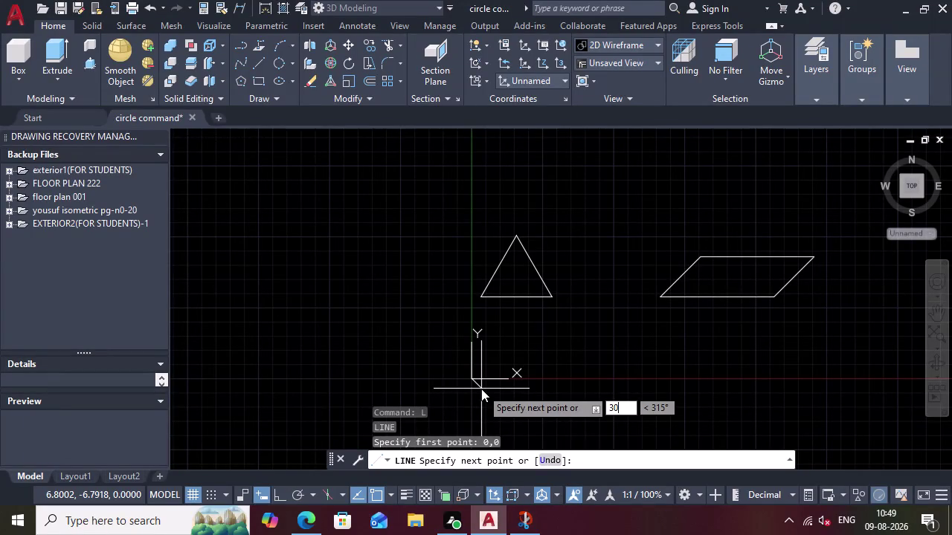
End the 30-unit base line at 0° from 0,0, then cancel the unfinished next segment.
key(Tab)
key(0)
key(Return)
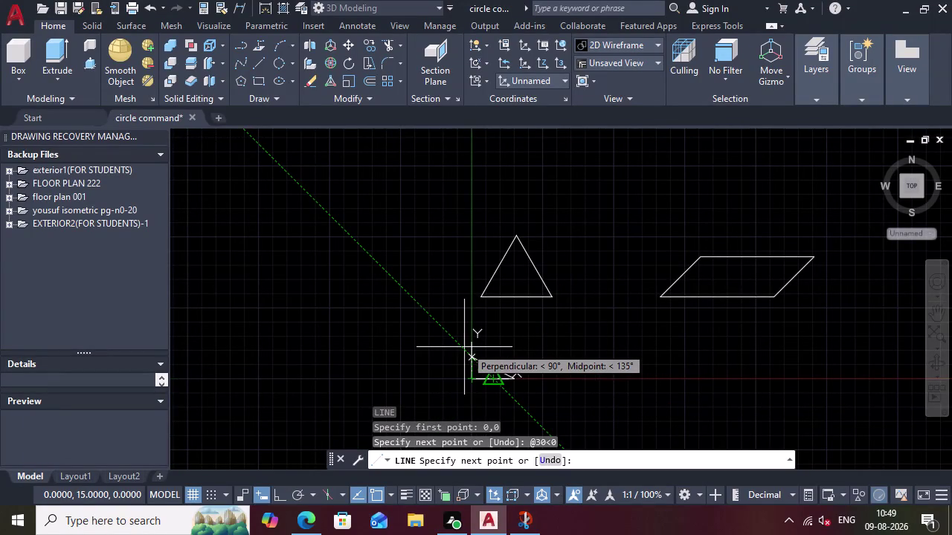
text(20)
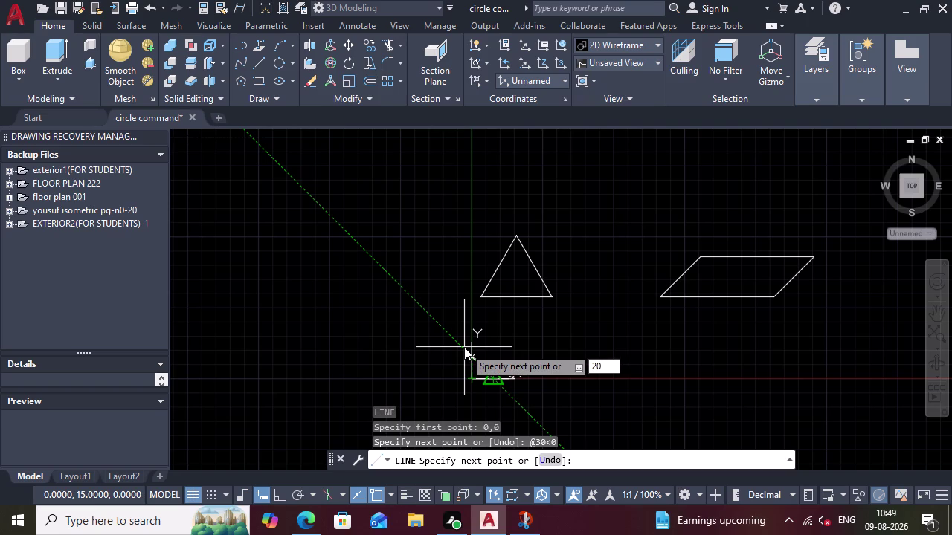
key(Tab)
text(30)
key(BackSpace)
key(BackSpace)
key(Escape)
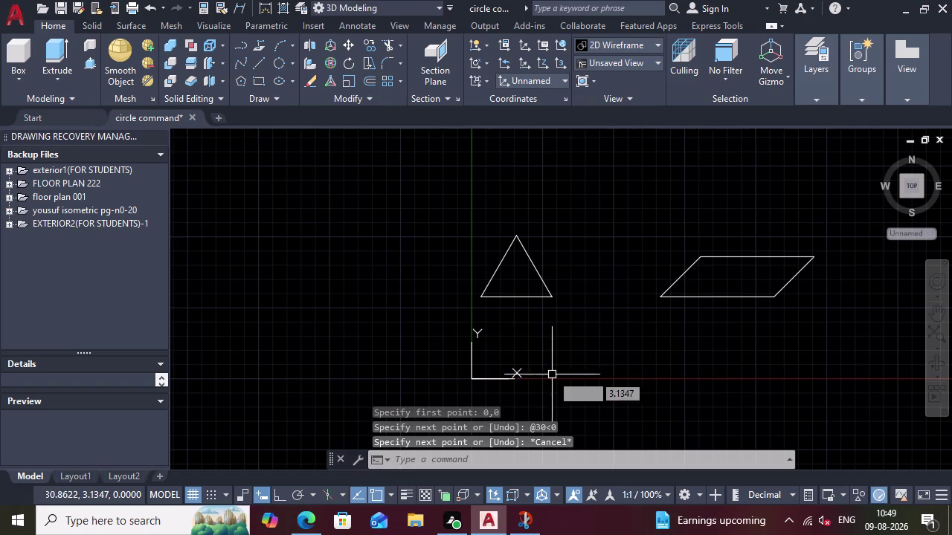
Zoom in and draw a 20-unit line at 45° from the base's right endpoint.
scroll(up, 3)
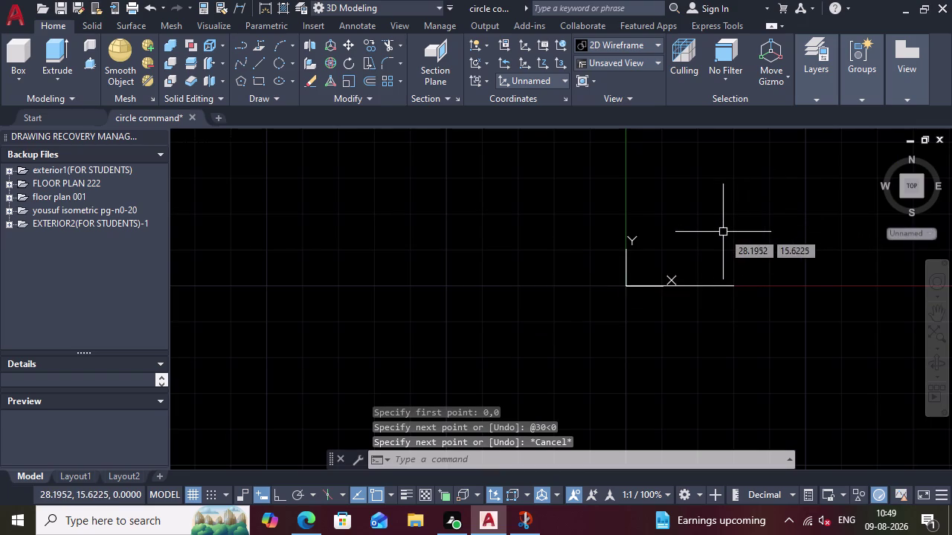
key(l)
key(Return)
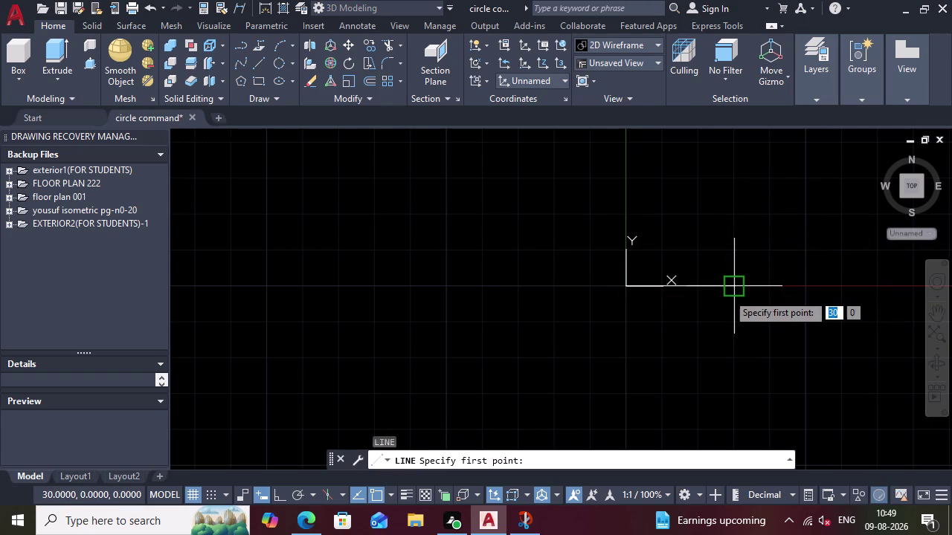
click(727, 289)
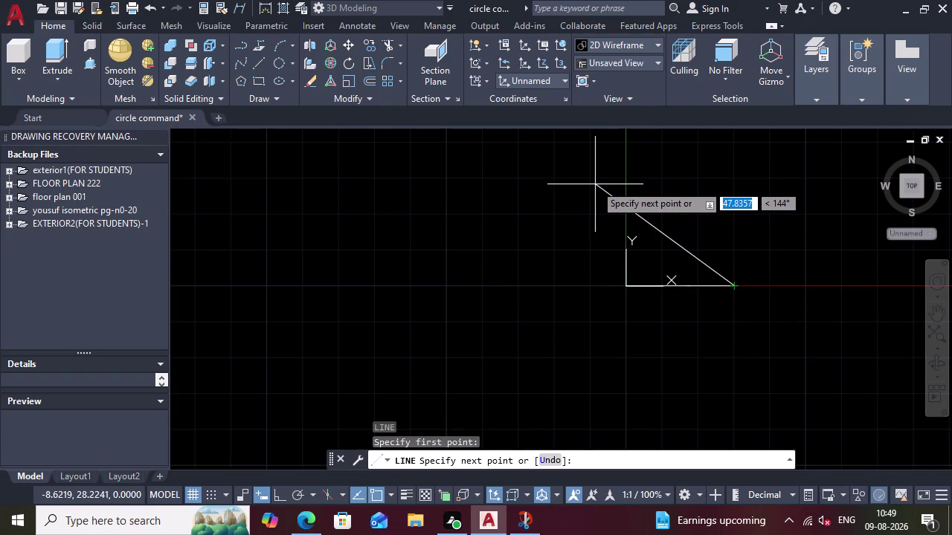
text(20)
key(Tab)
text(4)
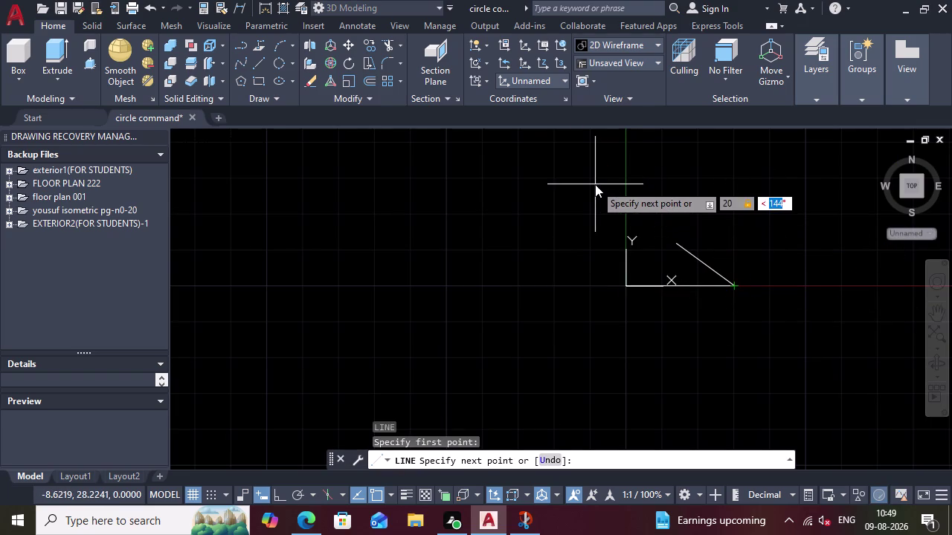
text(5)
key(Return)
key(Escape)
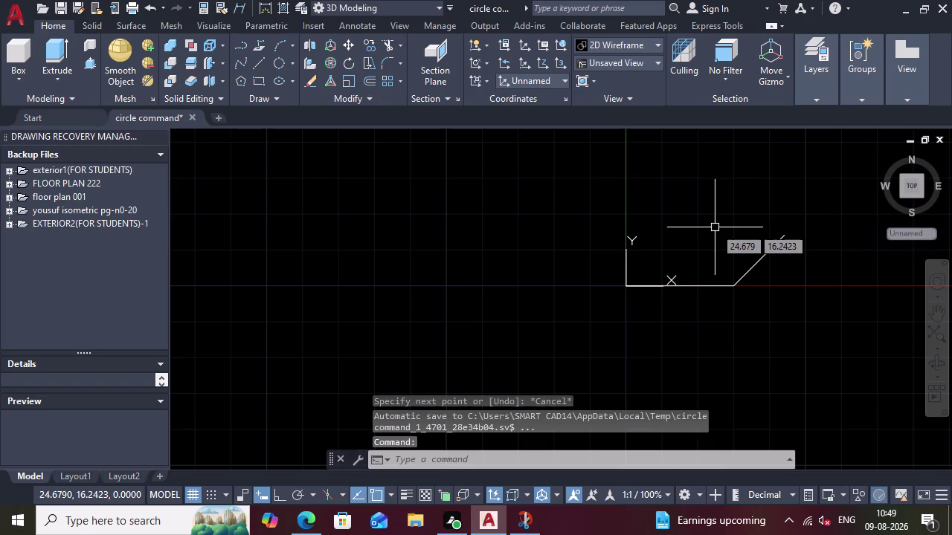
scroll(down, 3)
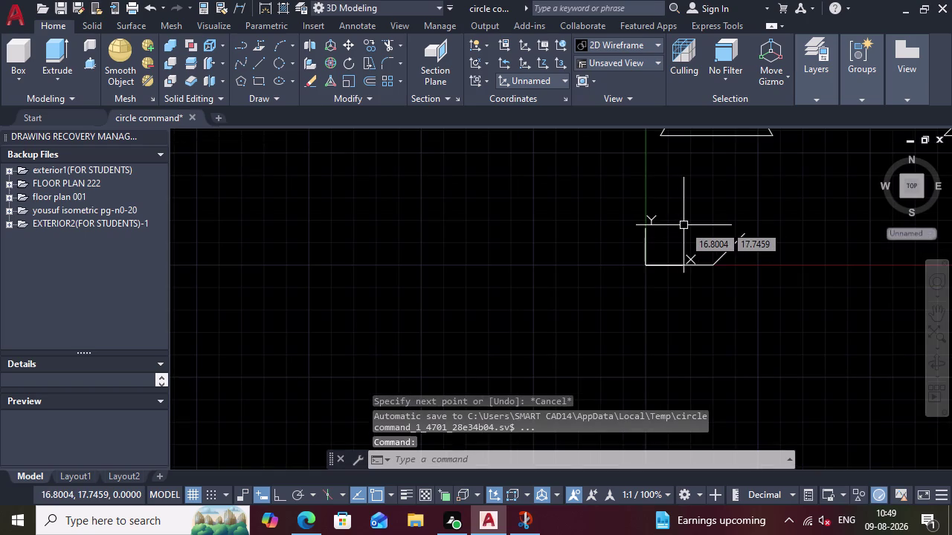
Undo the zoom and the 45° line, then restart LINE with L.
key(ctrl+z)
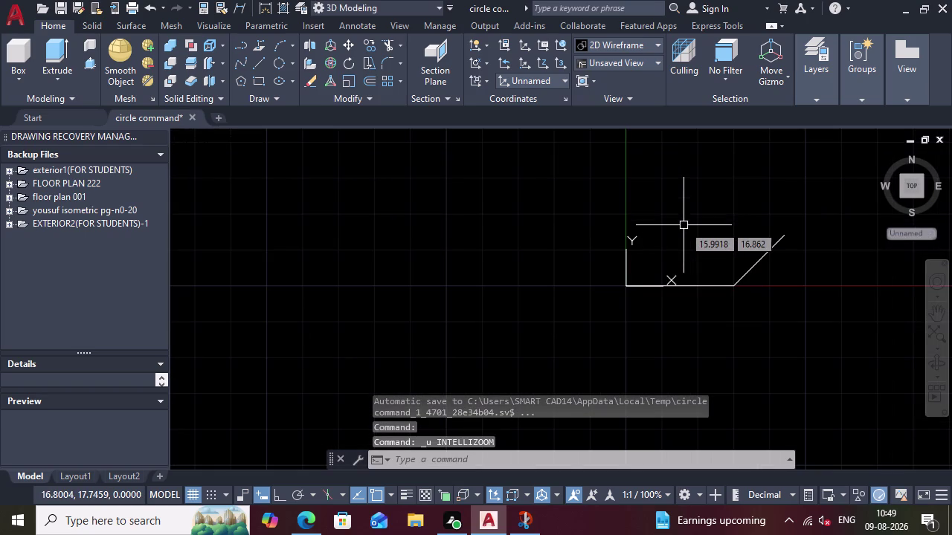
key(ctrl+z)
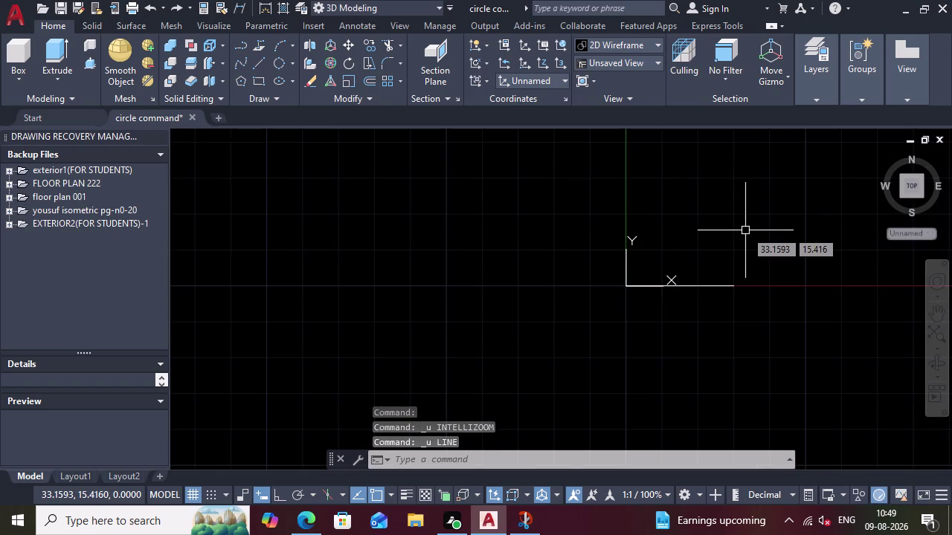
key(l)
key(Return)
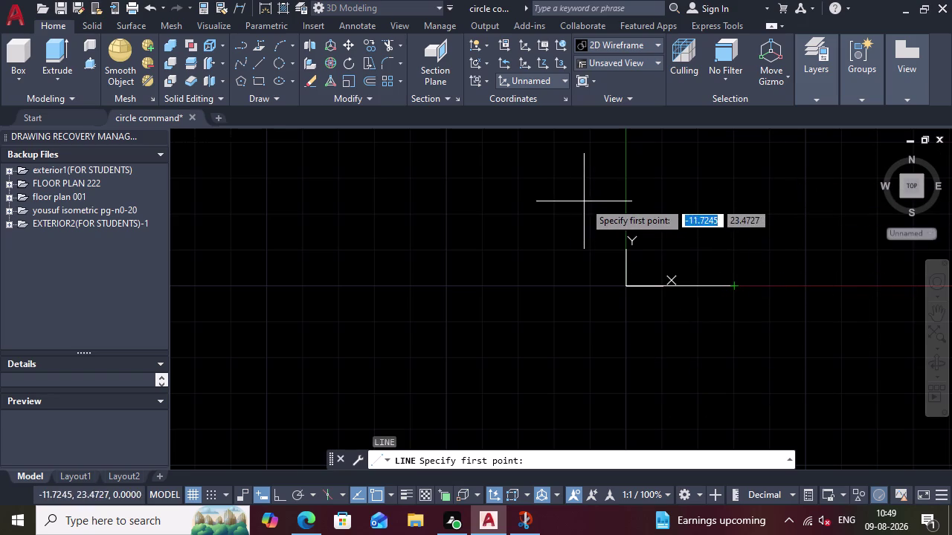
From the base's right endpoint, place a 20-unit side at 150°.
click(728, 279)
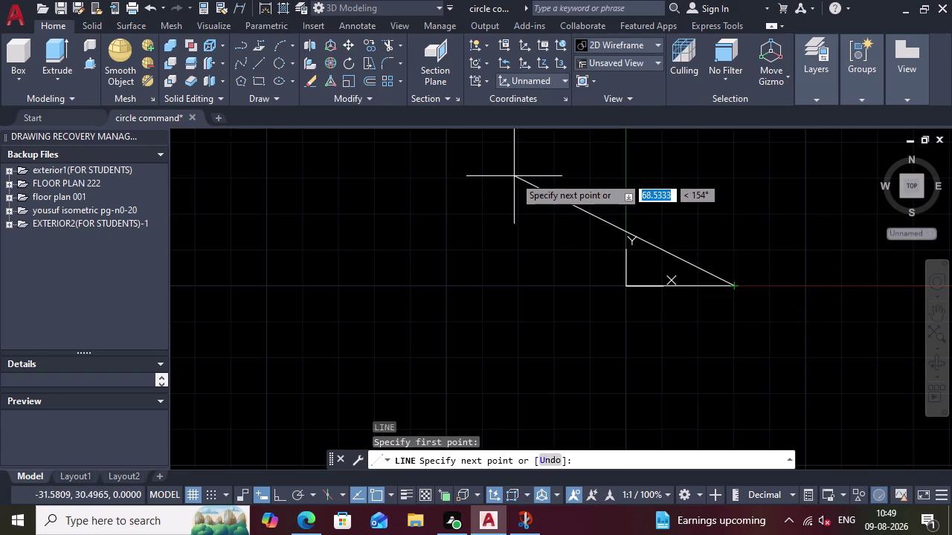
text(20)
key(Tab)
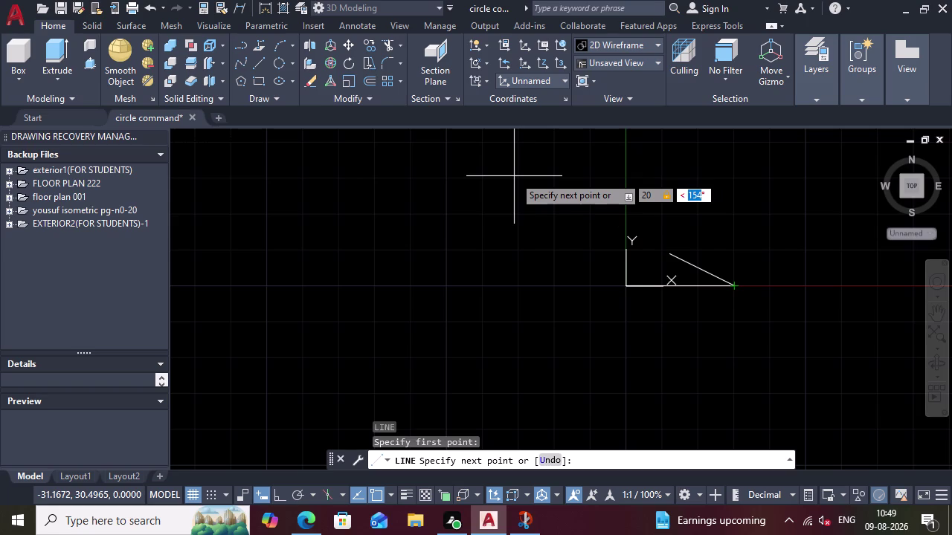
text(1)
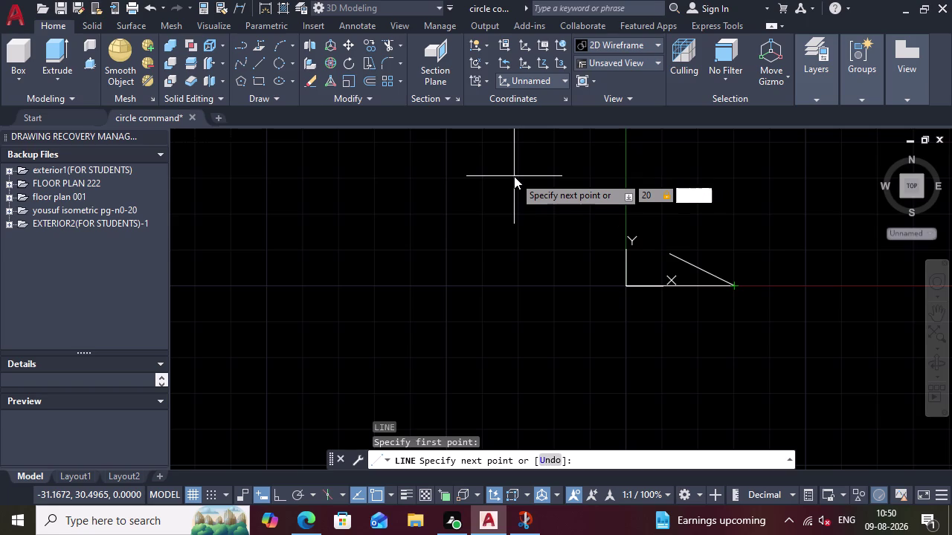
text(50)
key(Return)
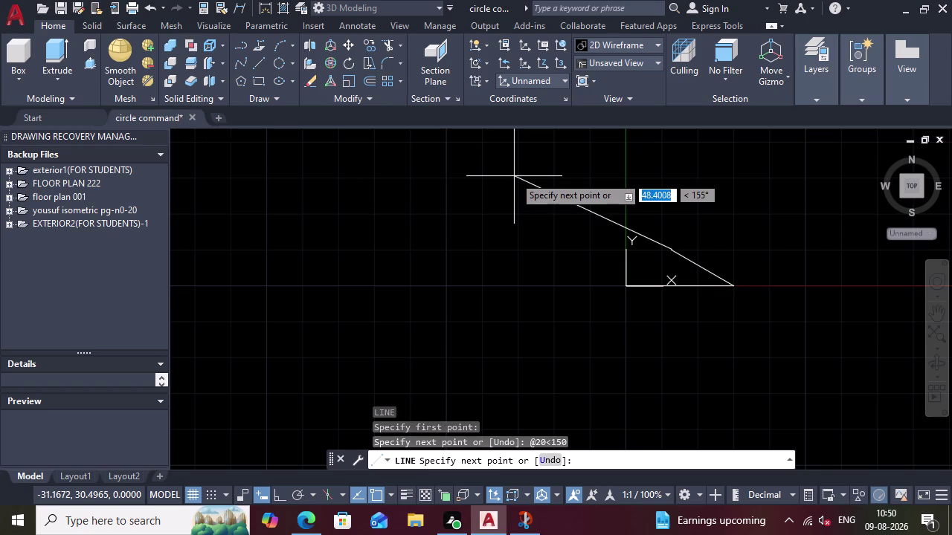